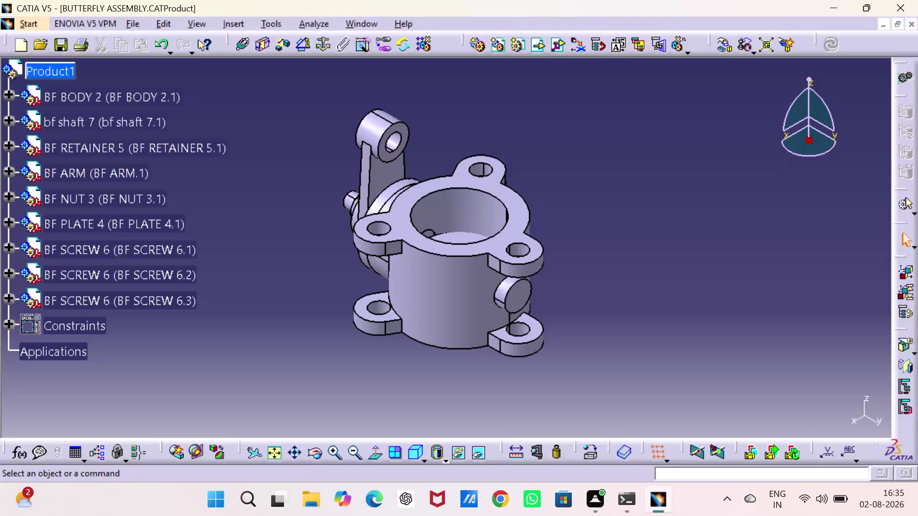
Pan and zoom the view around the butterfly valve assembly.
right_click(702, 240)
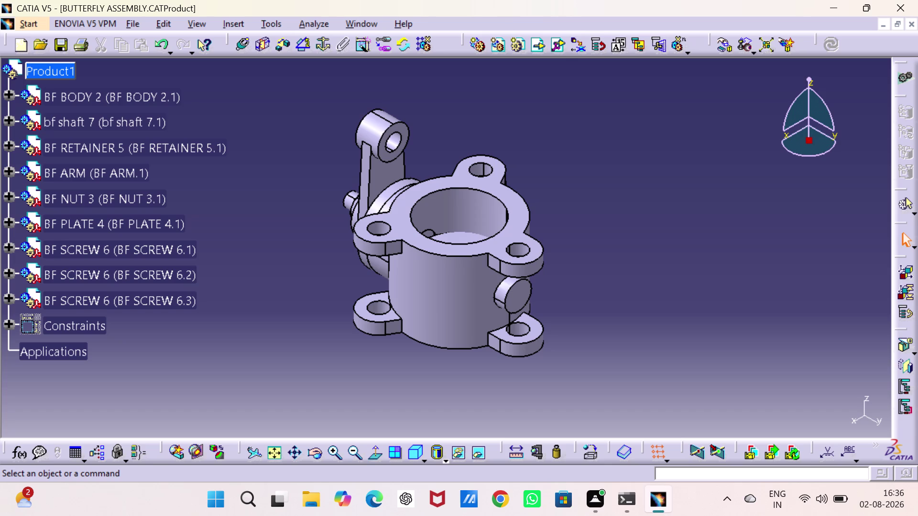
right_click(659, 247)
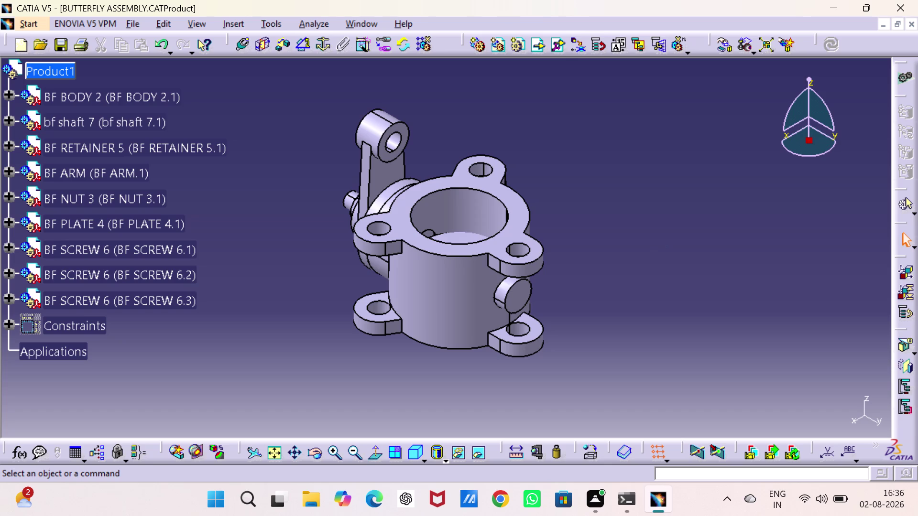
click(660, 247)
click(659, 247)
right_click(659, 247)
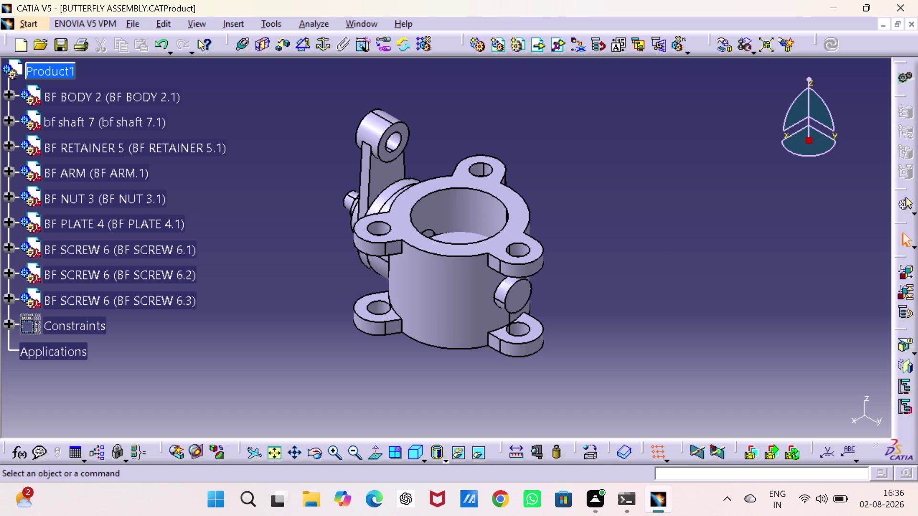
middle_click(659, 247)
middle_click(659, 247)
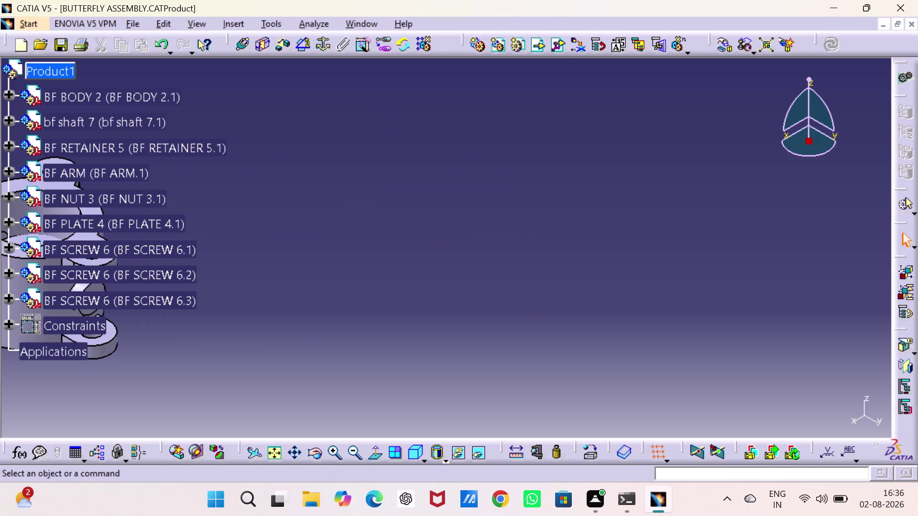
middle_click(660, 247)
middle_click(659, 247)
scroll(up, 3)
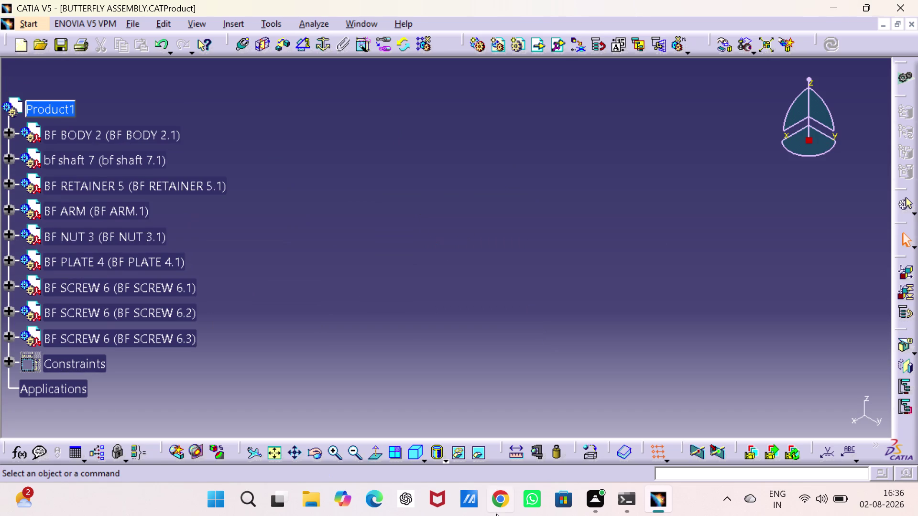
Recenter the assembly with Fit All and split the display into four multi-view panes.
click(272, 449)
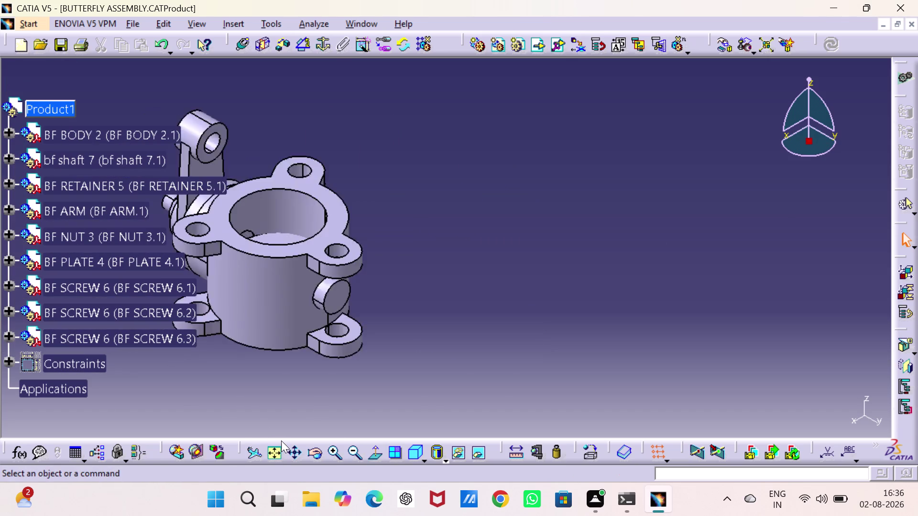
click(409, 452)
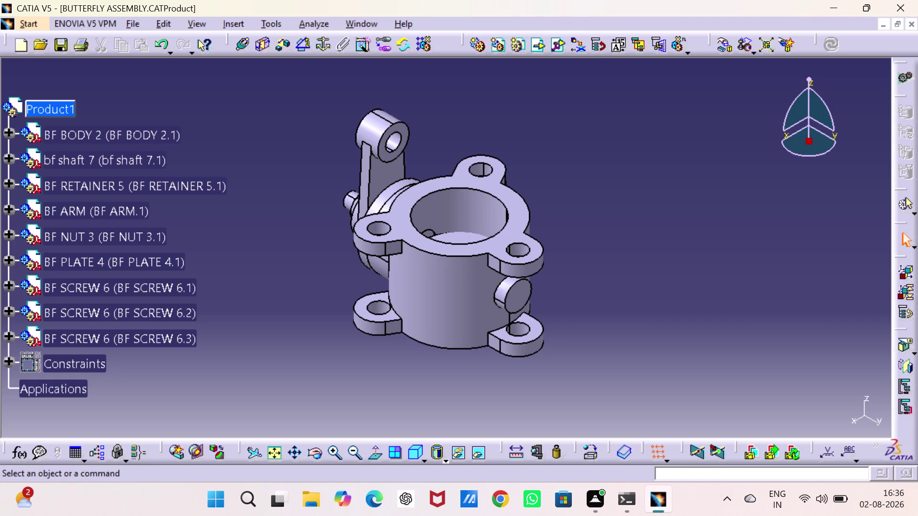
click(393, 450)
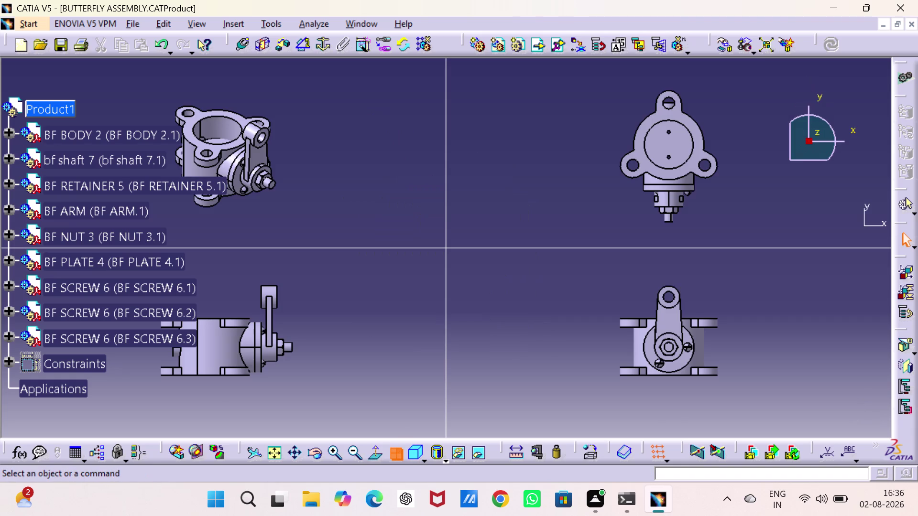